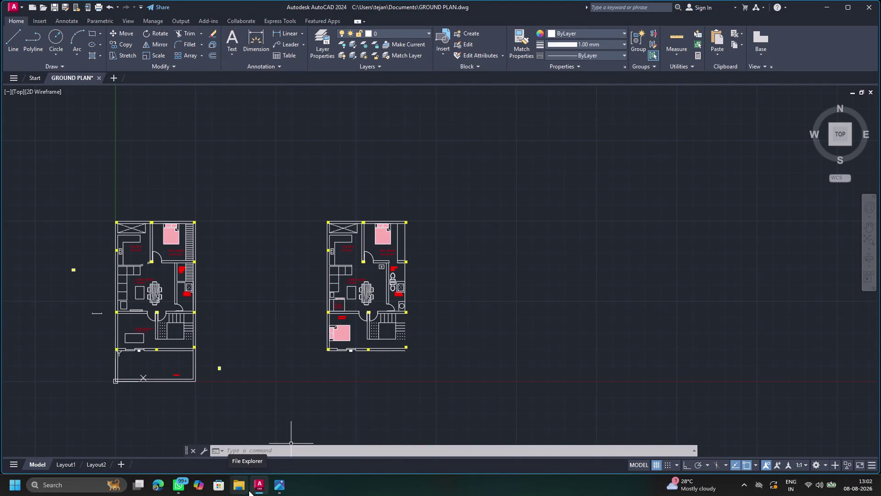
Draw a vertical line from the front column corner to the parking area's bottom edge, then select that edge.
scroll(up, 3)
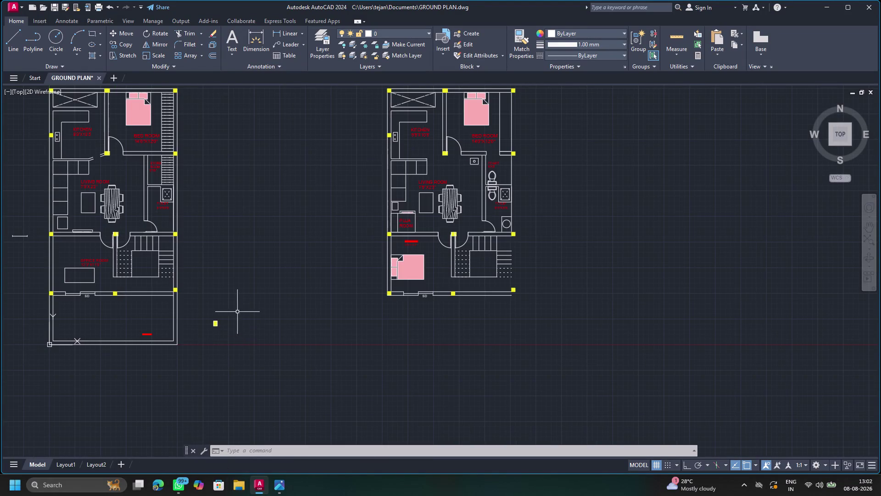
middle_drag(238, 311, 444, 274)
scroll(up, 3)
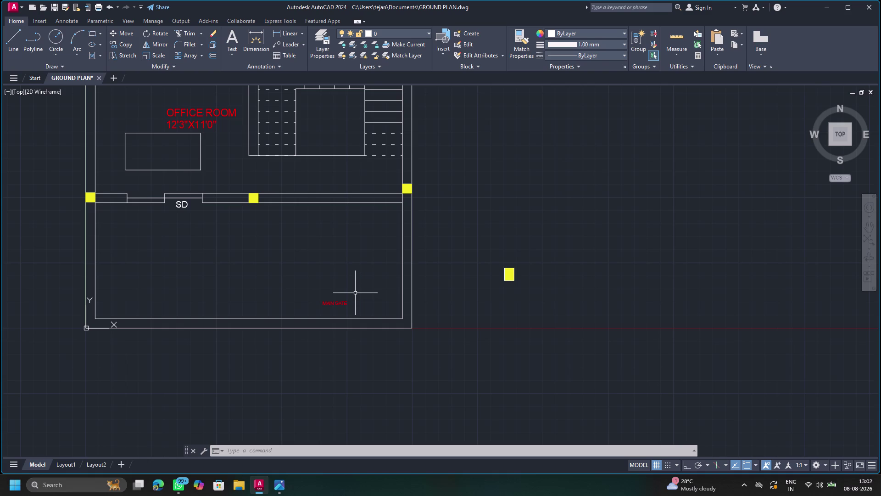
middle_drag(355, 292, 486, 240)
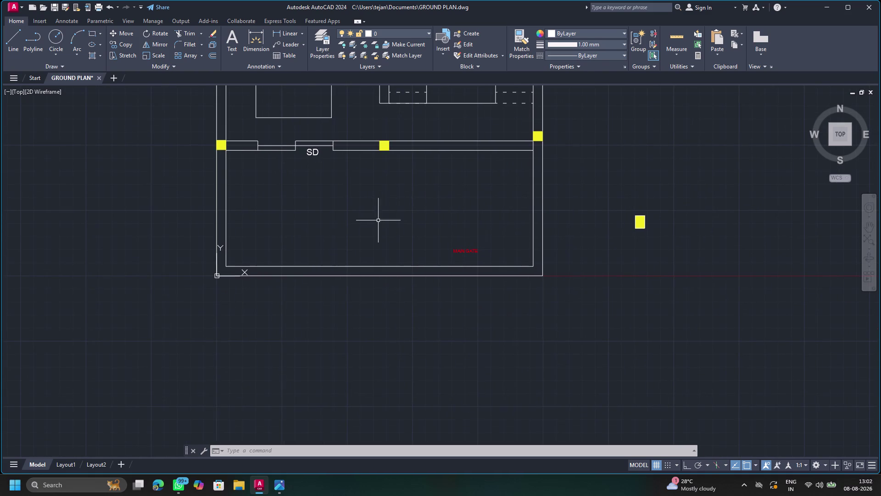
click(13, 34)
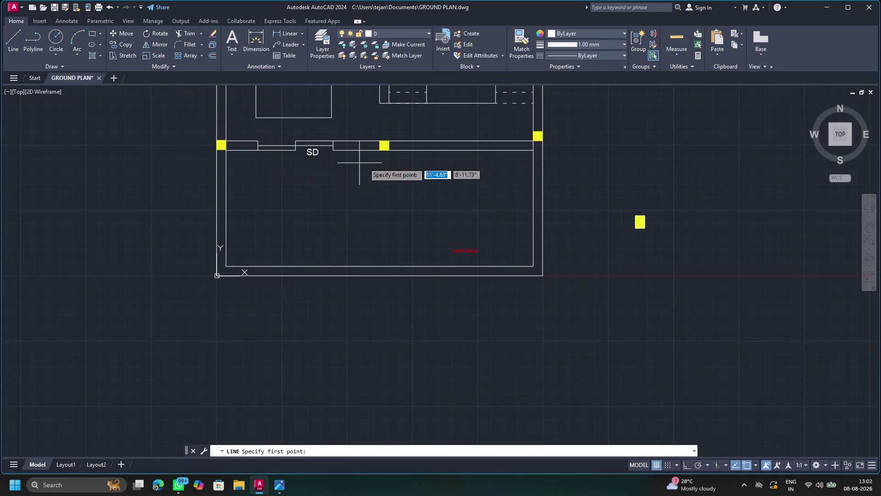
scroll(up, 3)
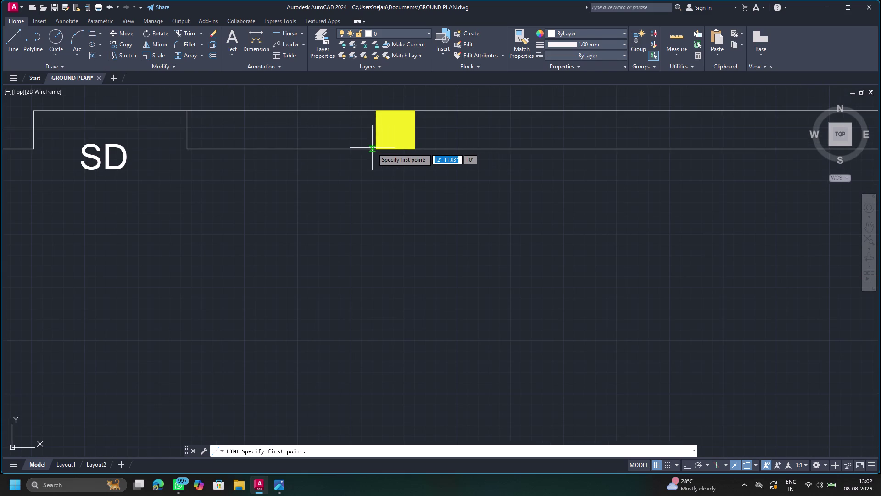
click(377, 148)
scroll(down, 3)
middle_drag(389, 262, 422, 156)
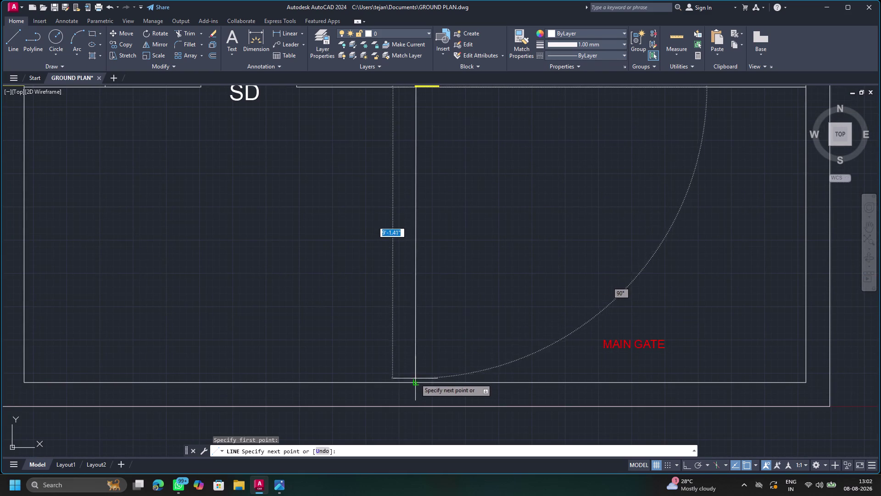
click(416, 381)
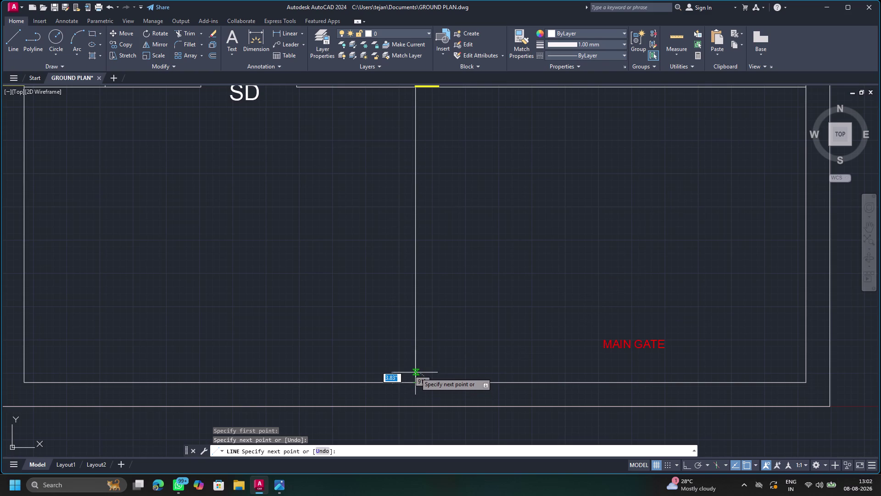
key(Escape)
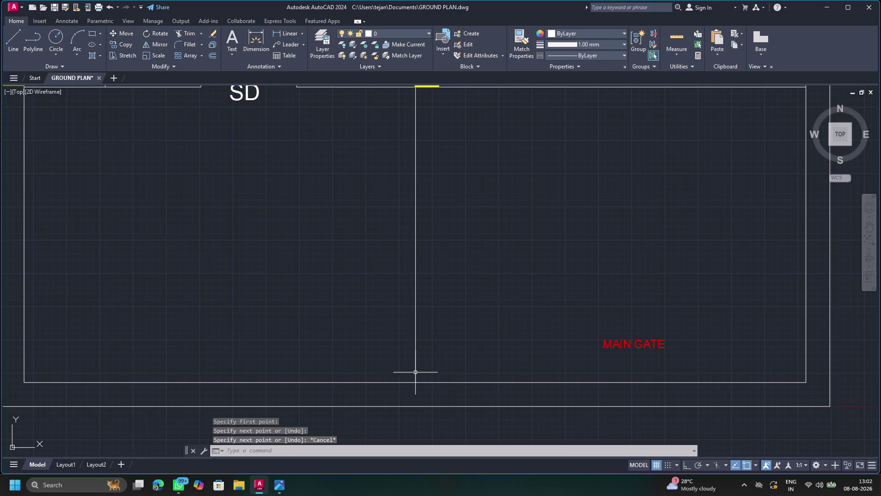
click(282, 383)
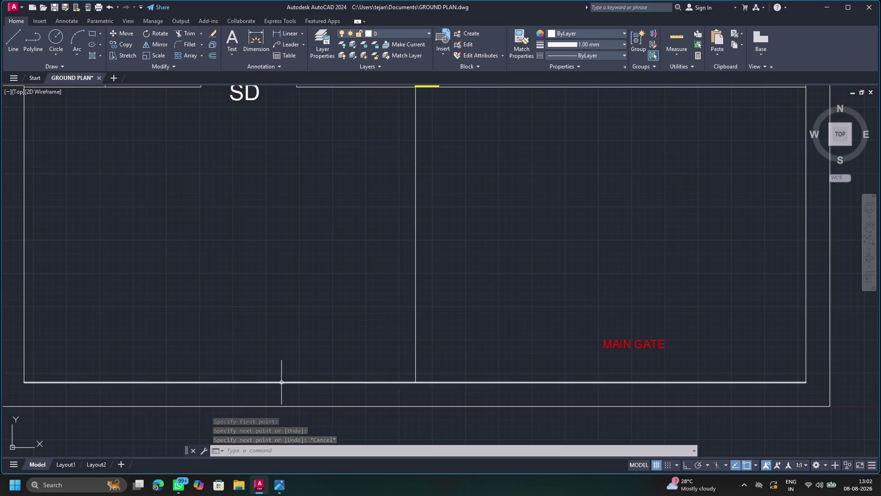
Offset the parking area's bottom edge upward by 3' and by 5' with OFFSET.
key(o)
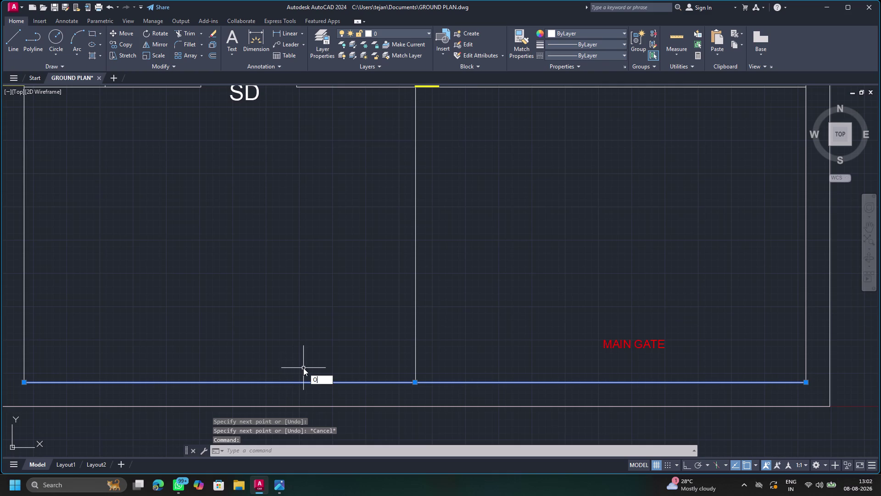
key(Return)
key(Return)
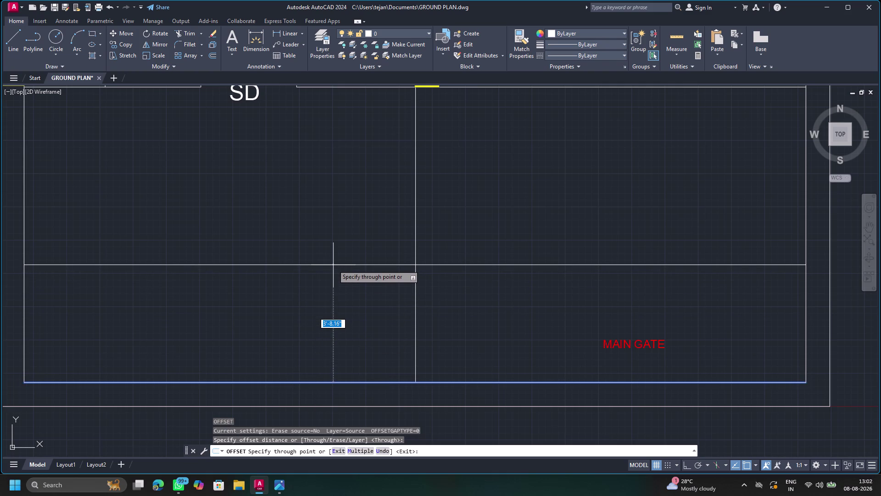
text(3')
key(Return)
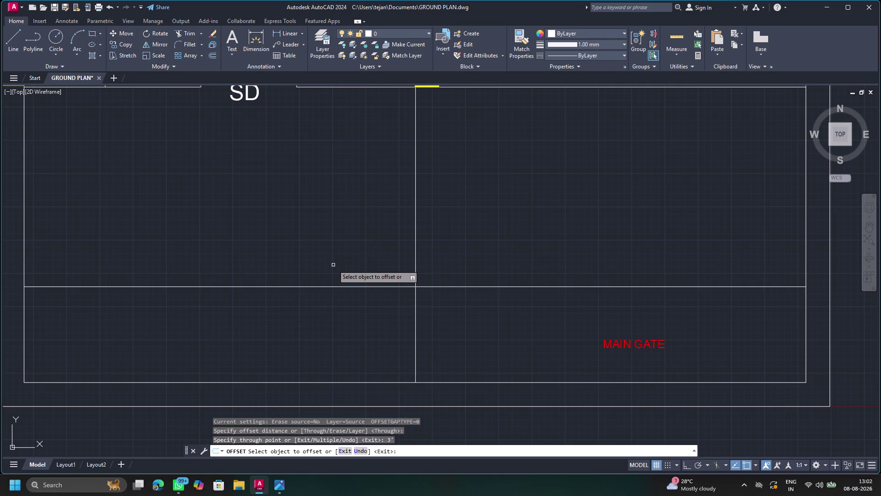
scroll(down, 3)
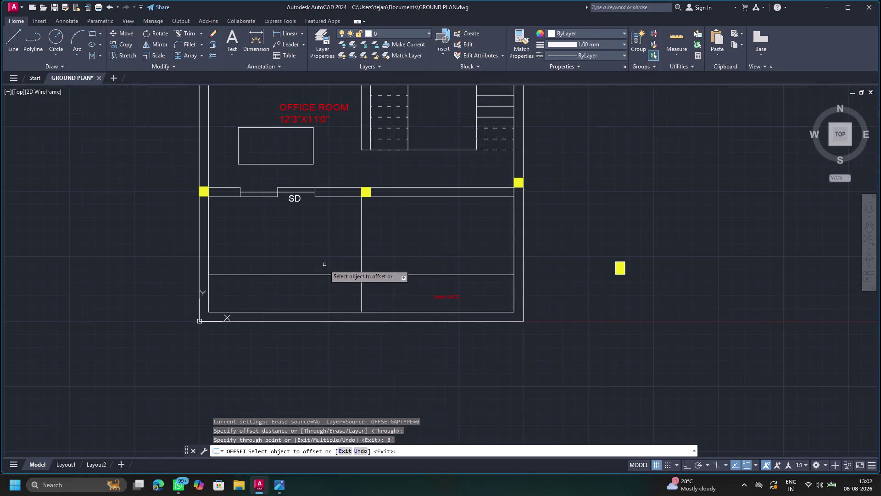
click(350, 312)
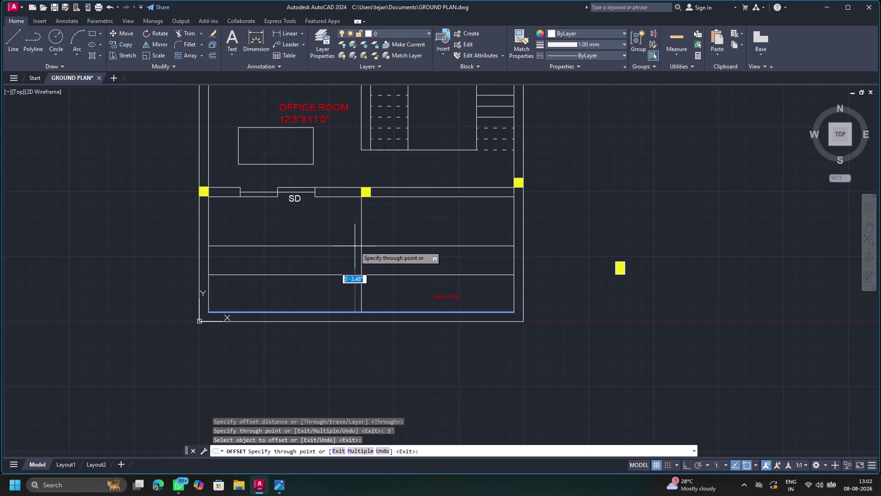
key(5)
key(apostrophe)
key(Return)
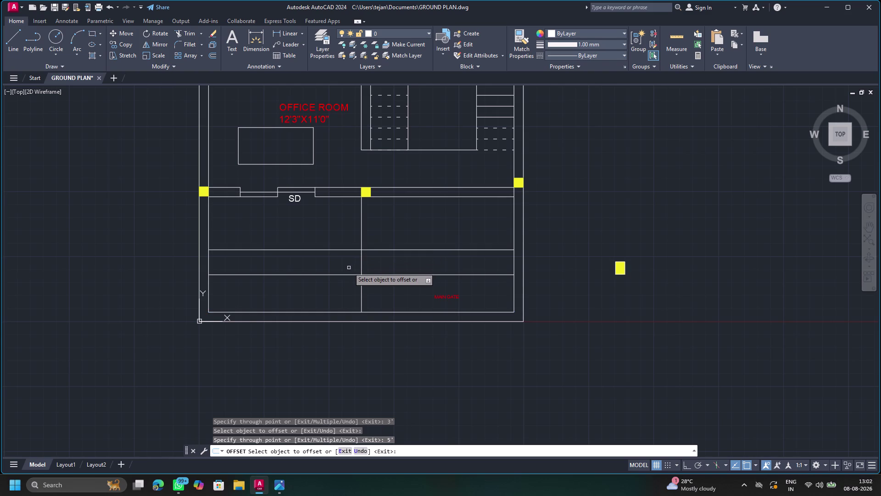
key(Escape)
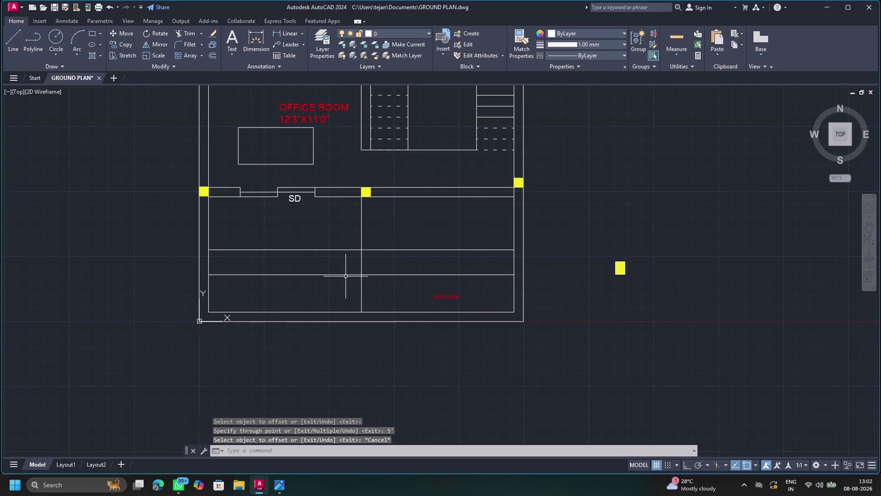
click(346, 273)
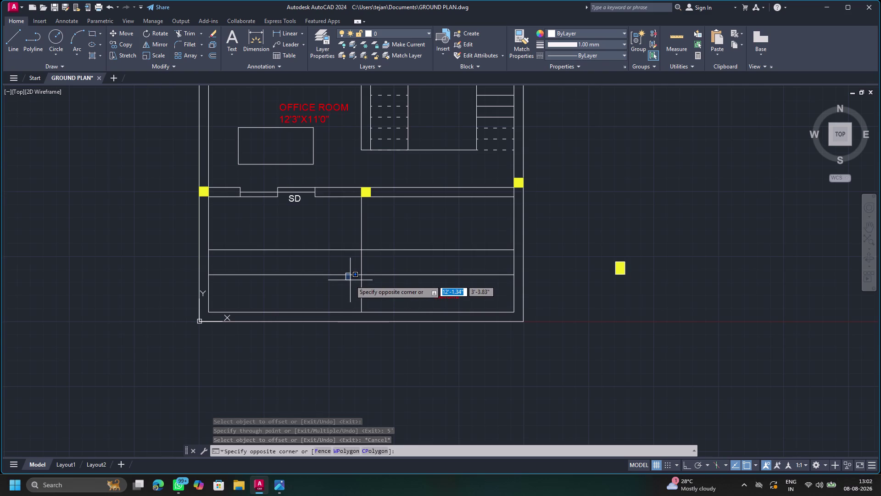
Delete the 3' offset line and select the vertical dividing line.
click(351, 274)
click(352, 274)
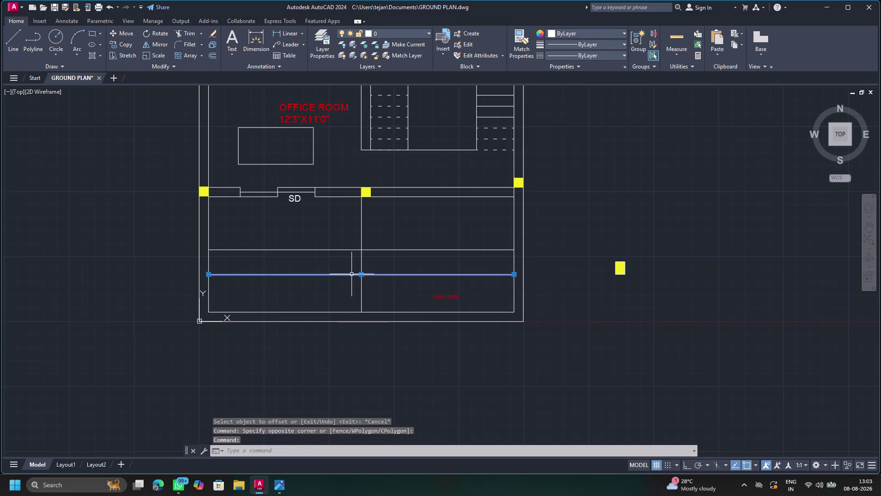
key(Delete)
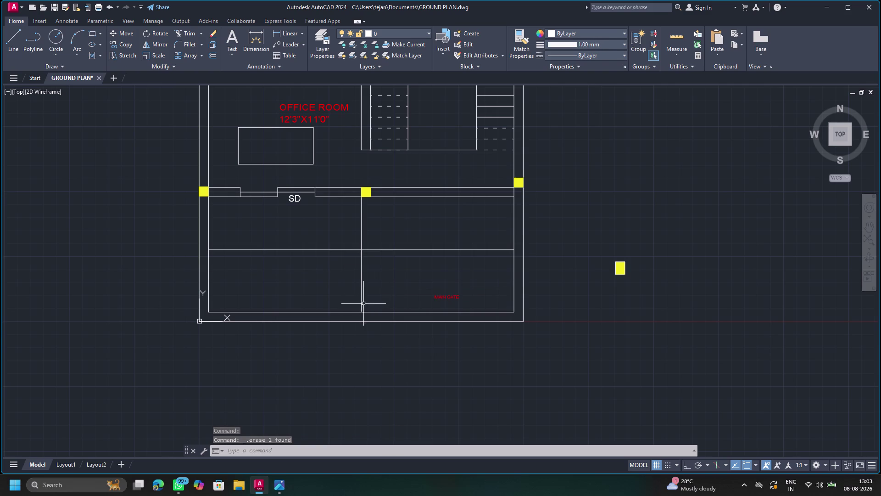
click(361, 229)
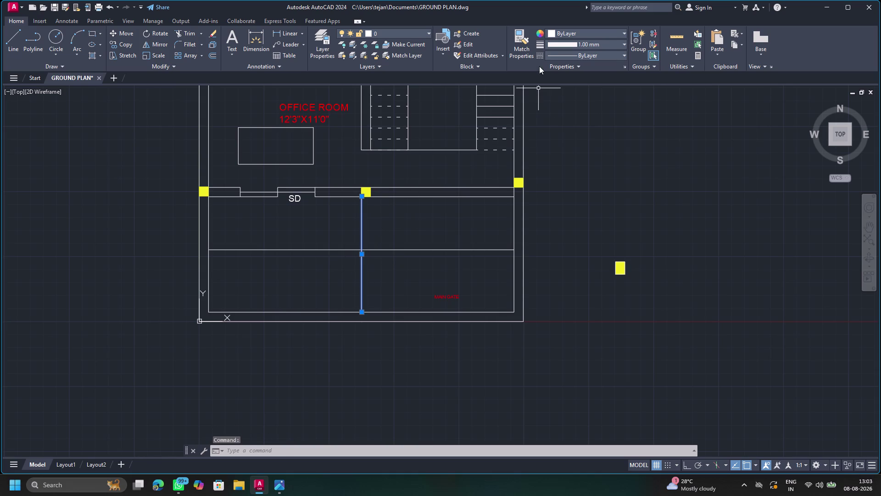
click(545, 52)
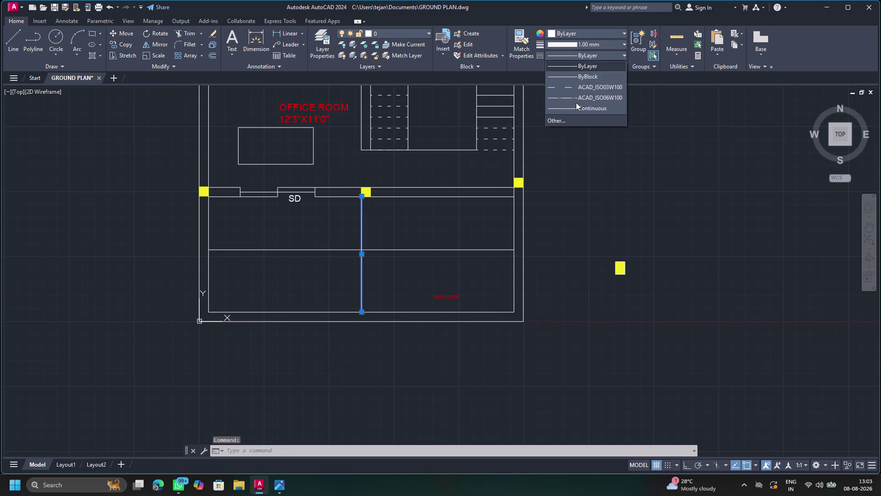
Give the vertical divider the ACAD_ISO03W100 linetype and match it onto the 5' horizontal line.
click(575, 87)
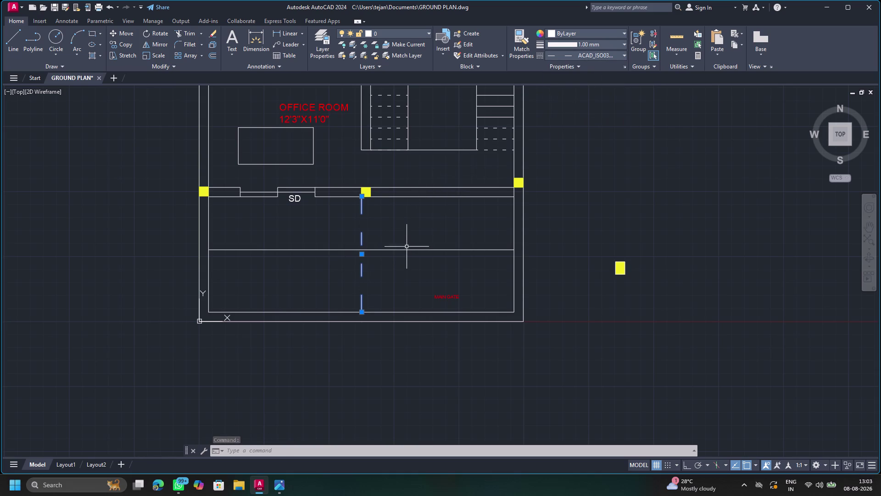
click(523, 40)
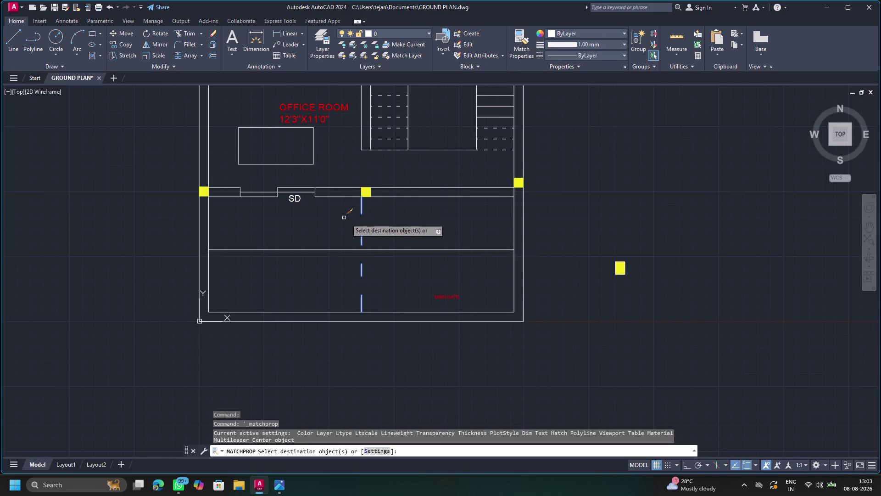
click(361, 234)
click(376, 249)
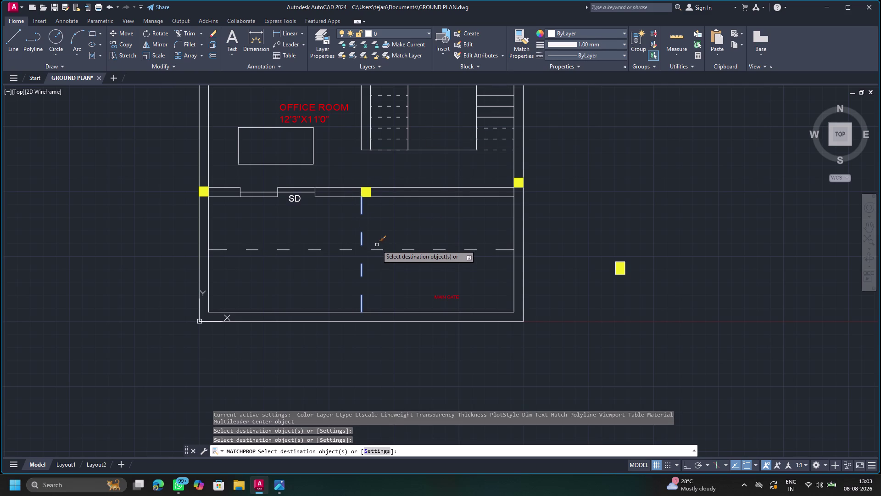
key(Escape)
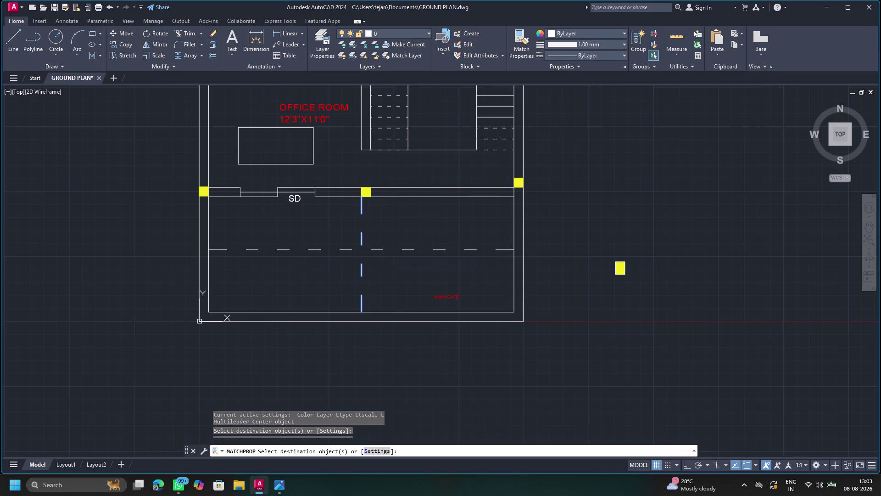
click(93, 54)
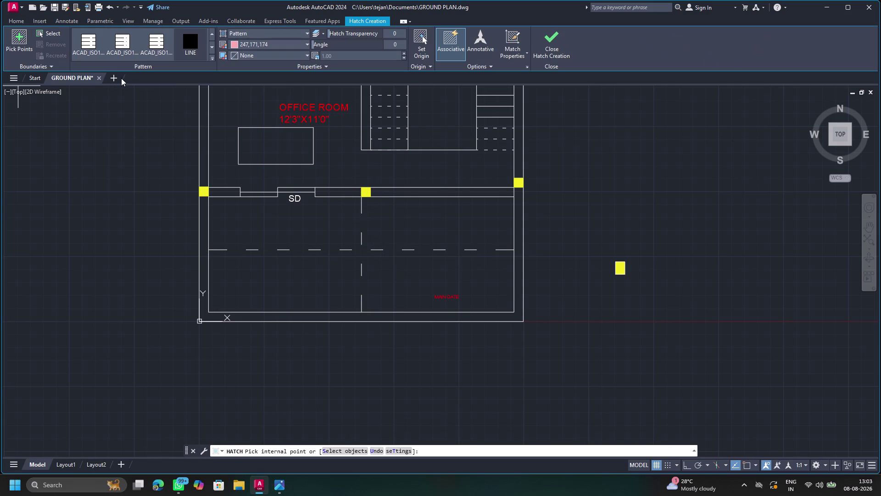
Hatch the lower-left parking bay, trying the TRIANG pattern.
click(214, 45)
click(213, 45)
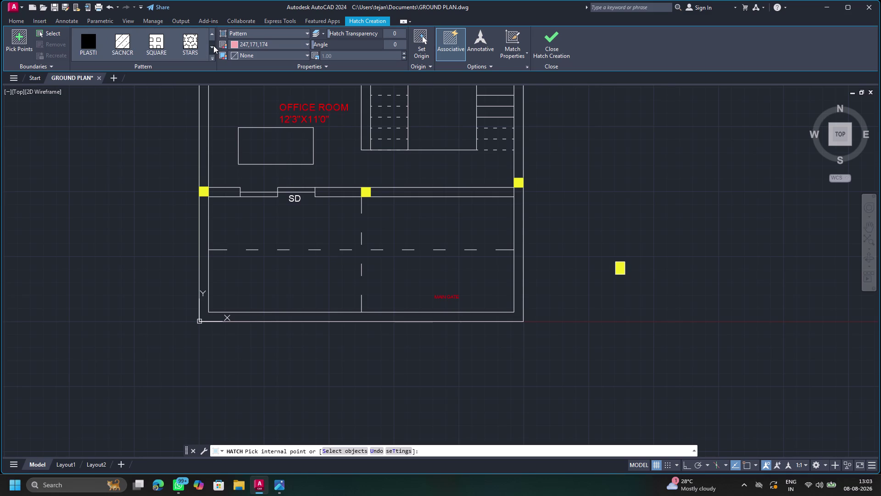
click(213, 46)
click(196, 40)
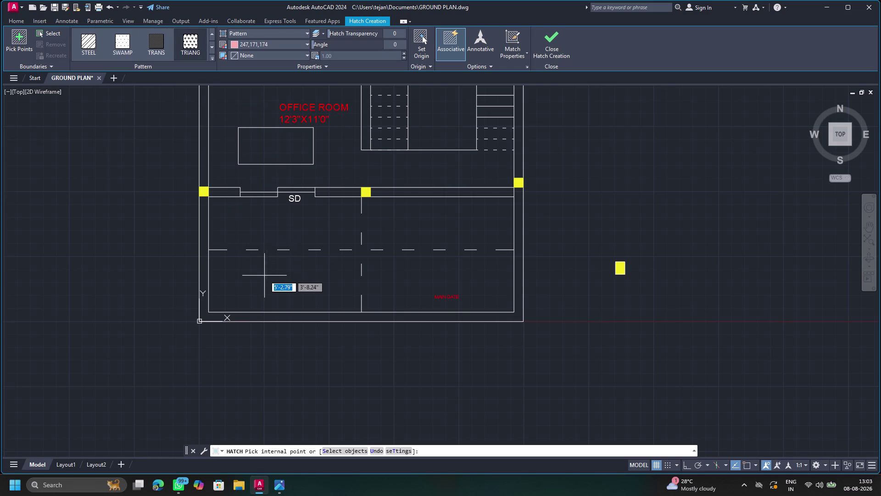
click(271, 281)
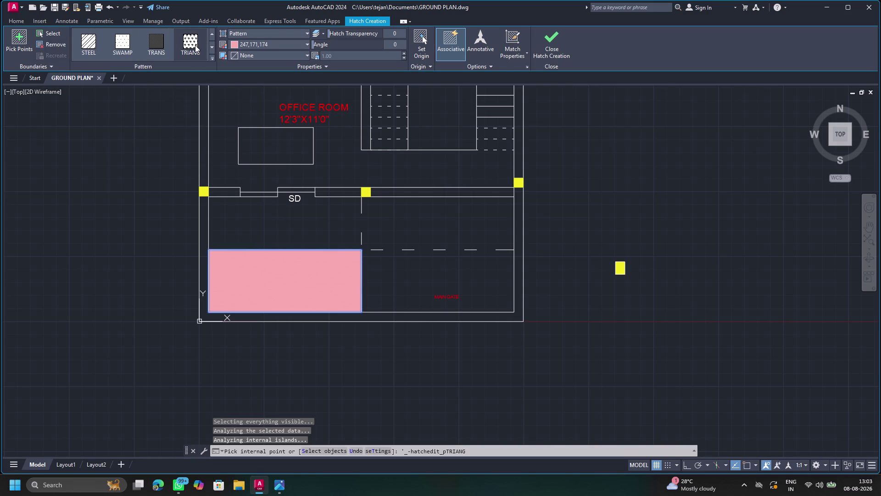
click(194, 43)
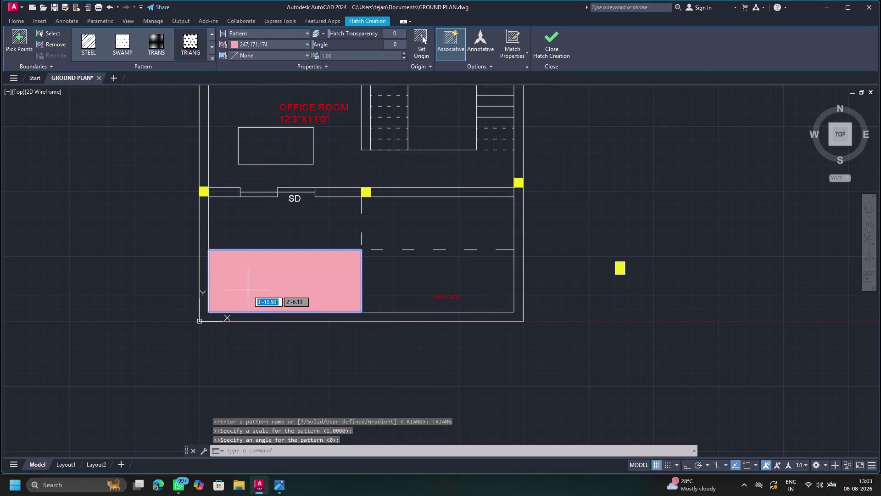
key(Escape)
key(Escape)
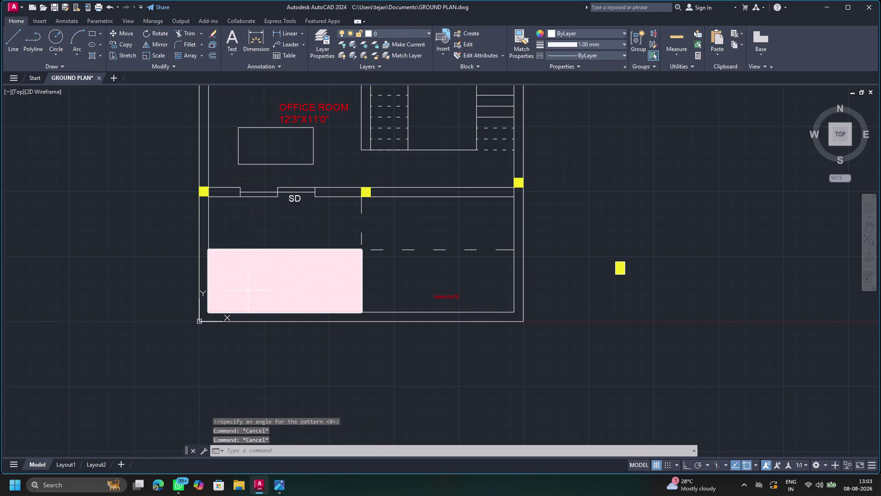
Change the bay hatch to TRANS in white, then to the USER line pattern.
click(261, 266)
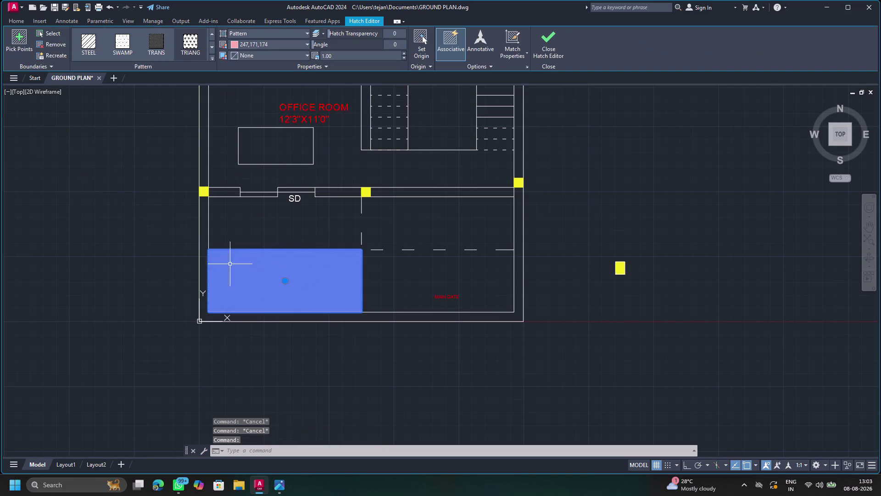
click(152, 34)
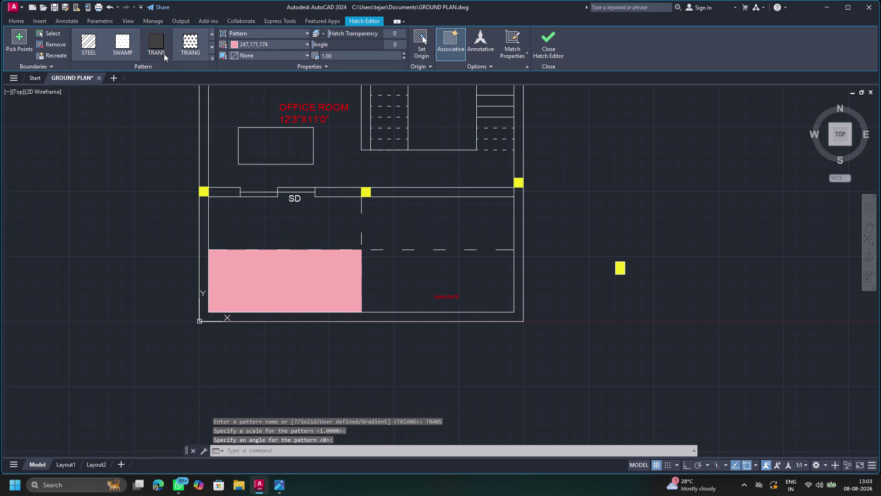
click(298, 44)
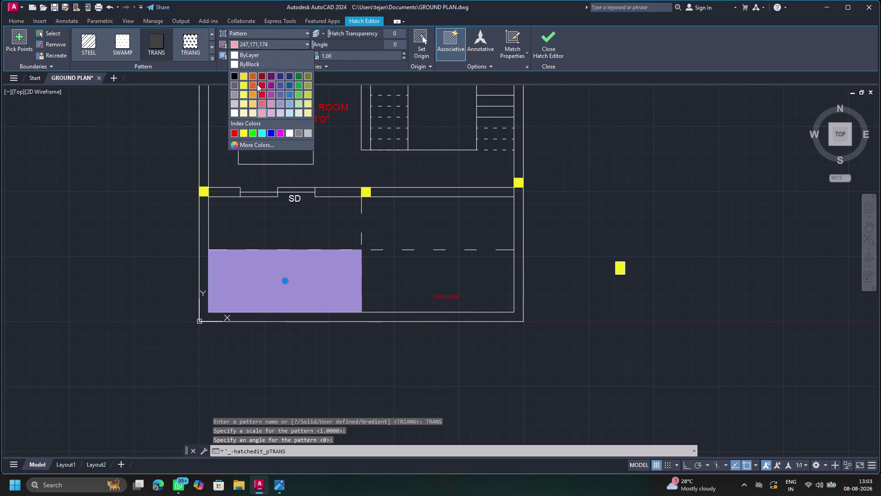
click(232, 110)
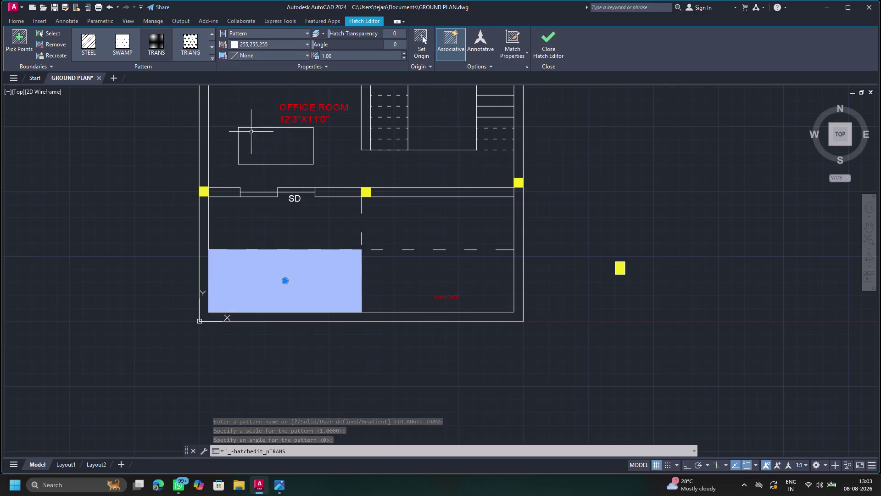
click(286, 282)
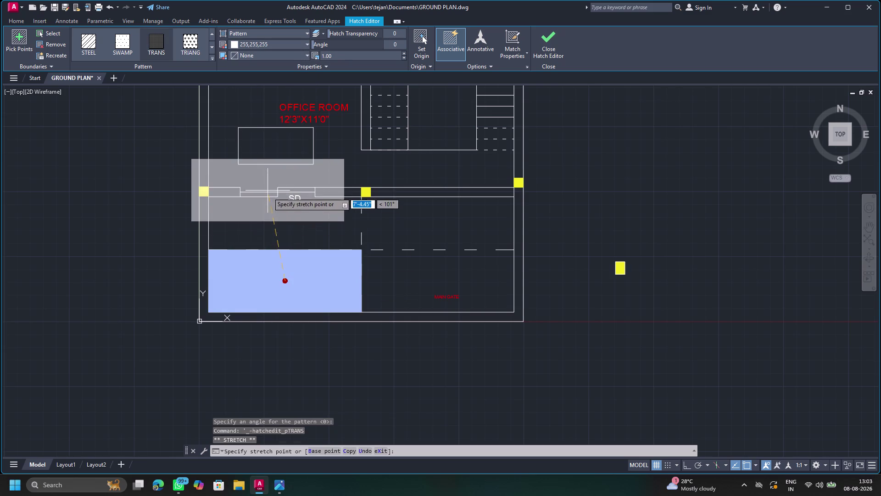
key(Escape)
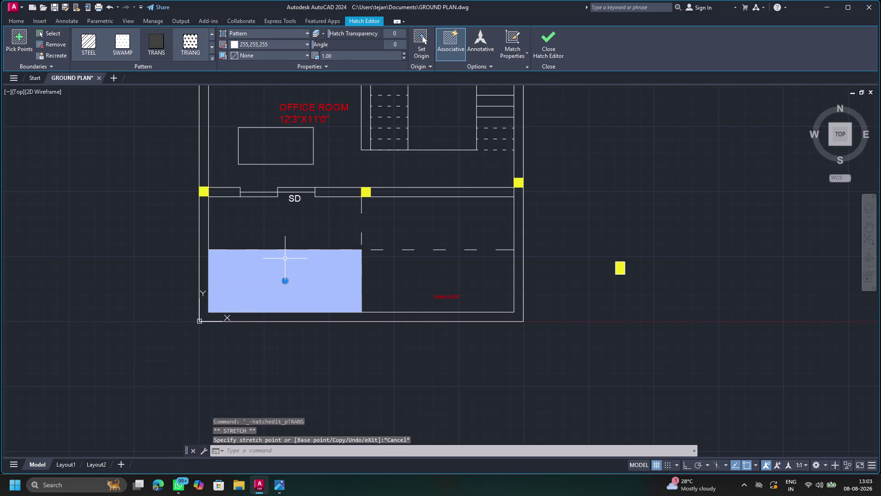
click(214, 47)
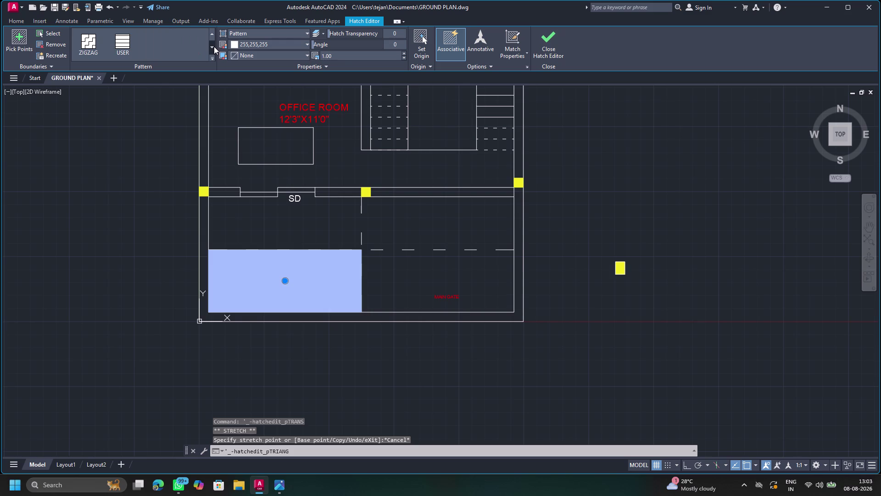
click(122, 46)
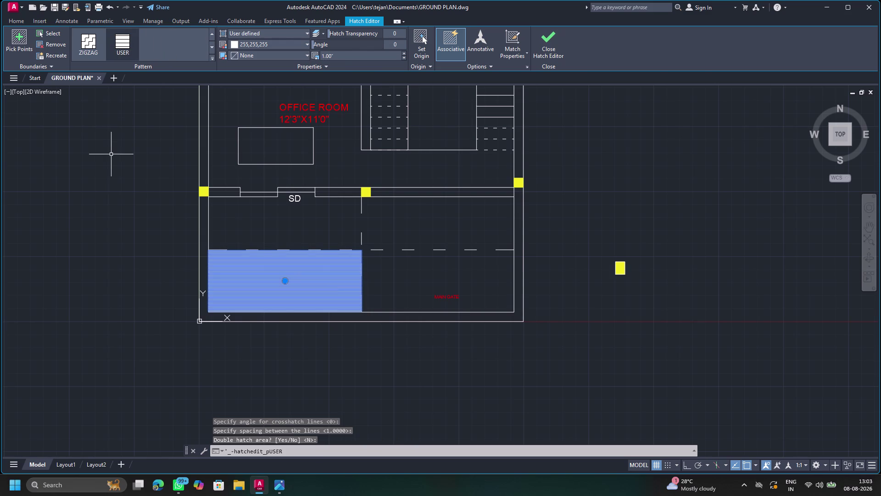
Recolour the parking bay hatch red.
key(Escape)
key(Escape)
key(Escape)
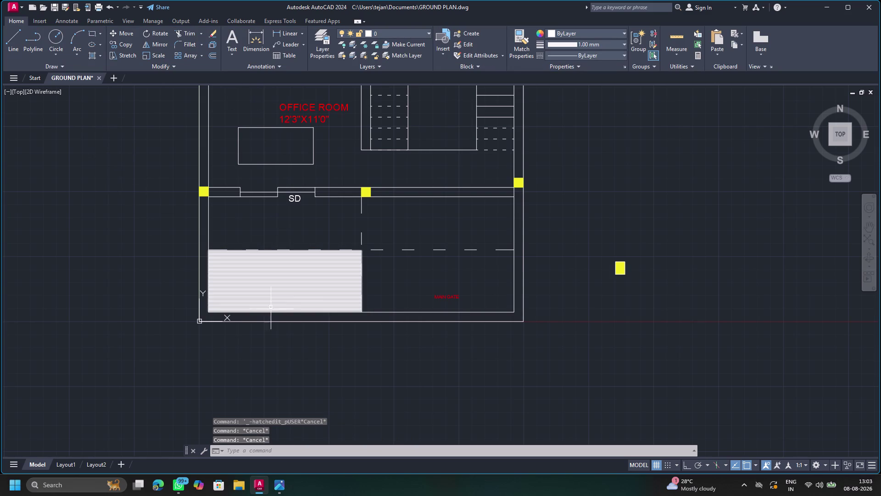
click(264, 292)
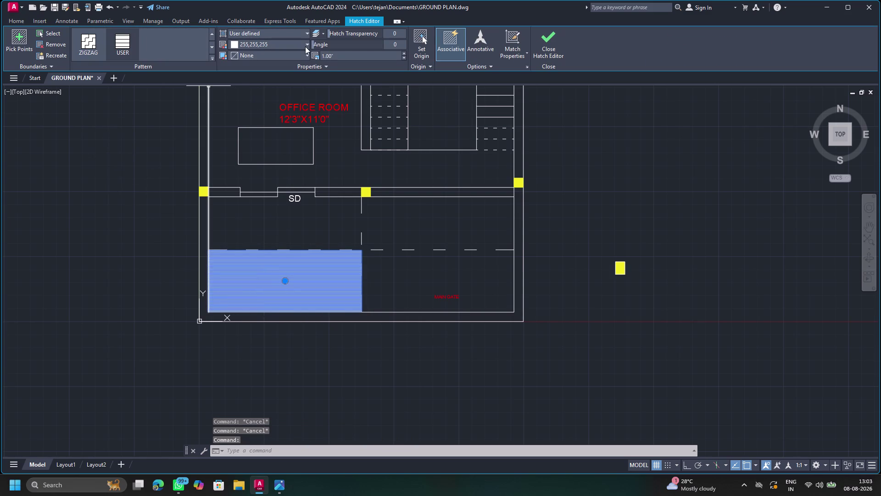
click(305, 46)
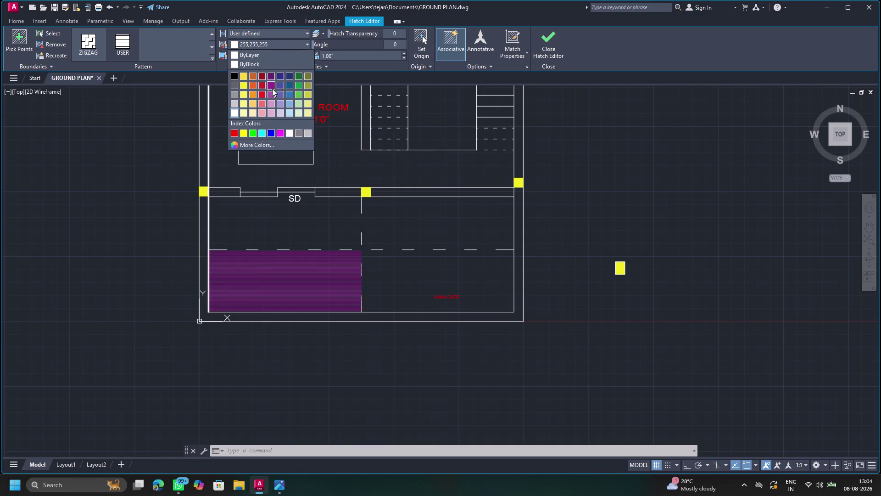
click(260, 84)
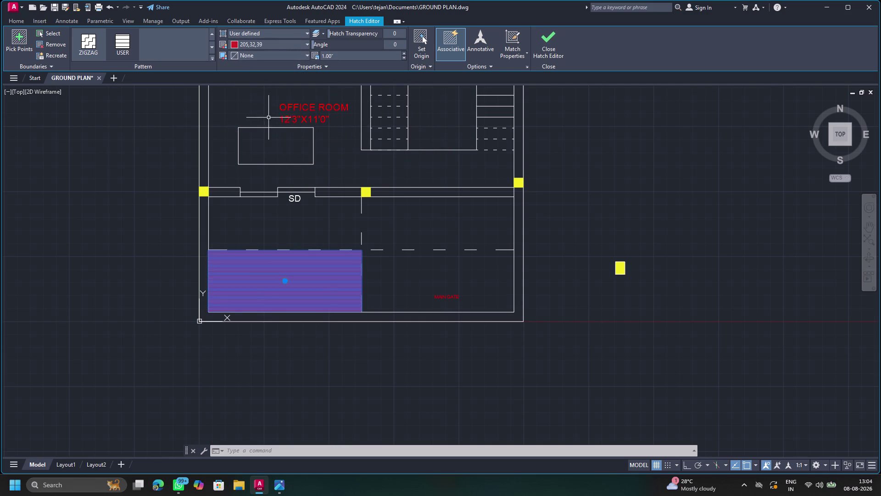
key(Escape)
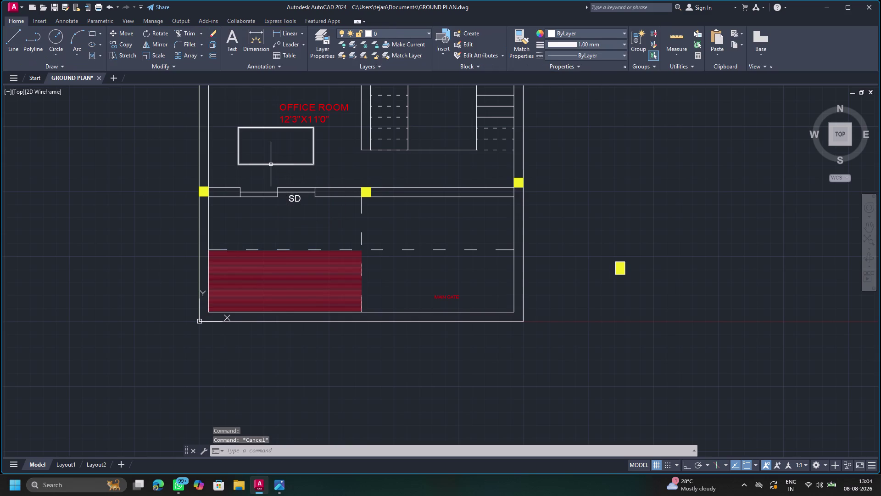
Change the bay hatch colour again, to a muted bluish-grey.
click(267, 299)
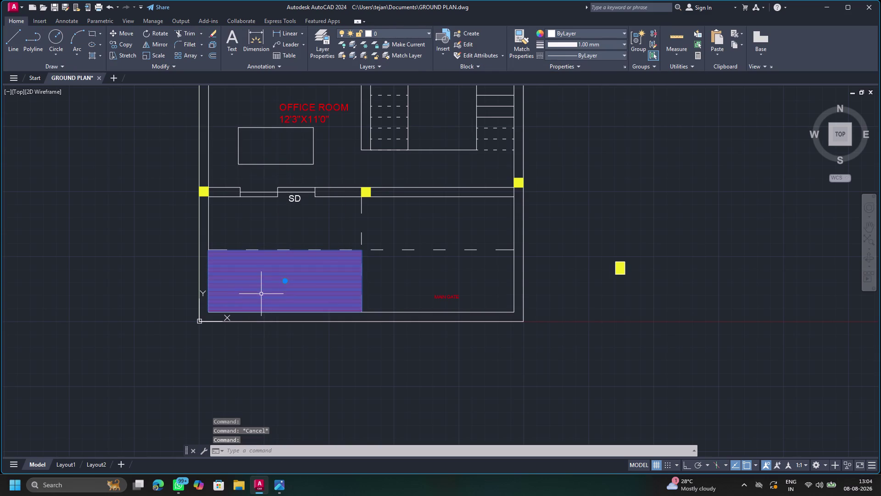
click(261, 40)
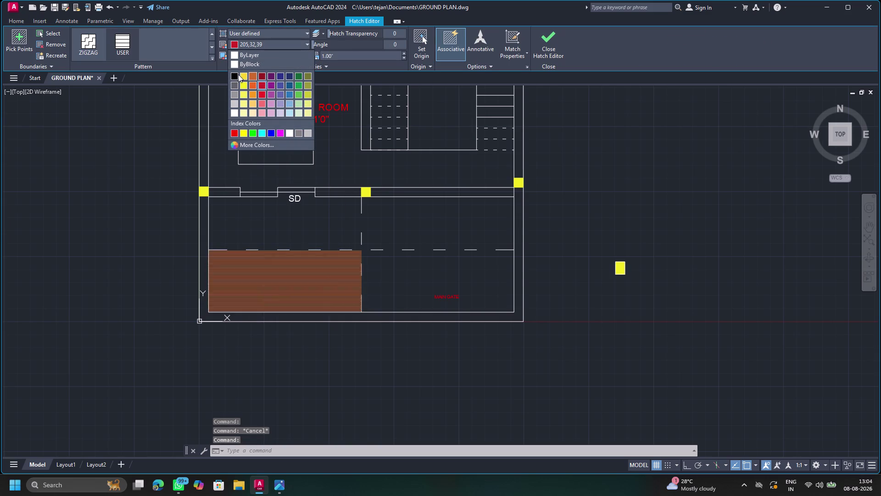
click(279, 103)
key(Escape)
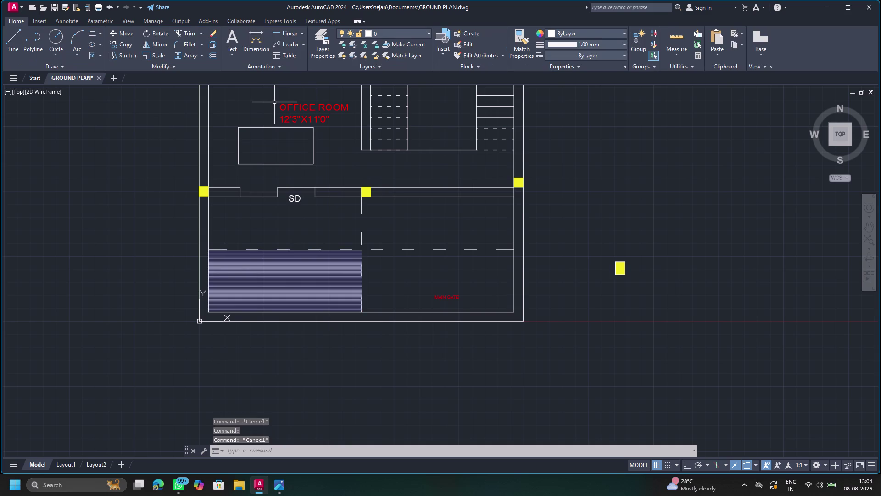
Zoom out to show both floor plans and save the drawing.
scroll(down, 3)
scroll(down, 3)
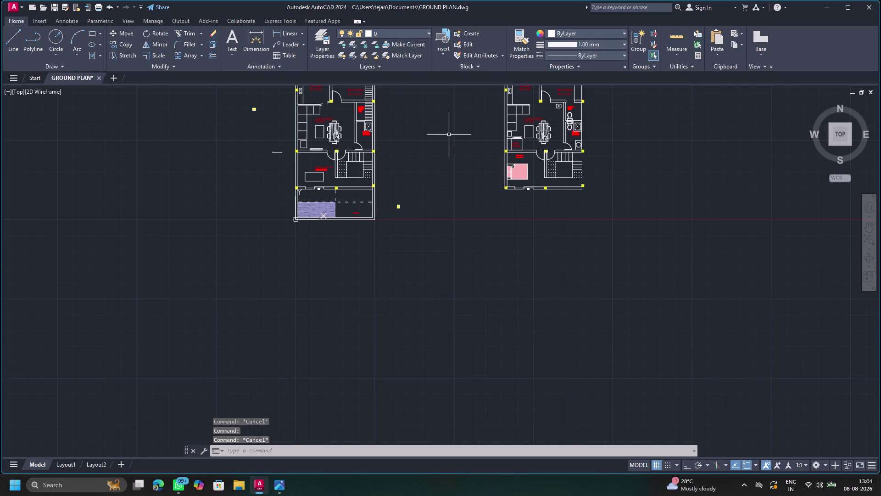
middle_drag(447, 134, 431, 252)
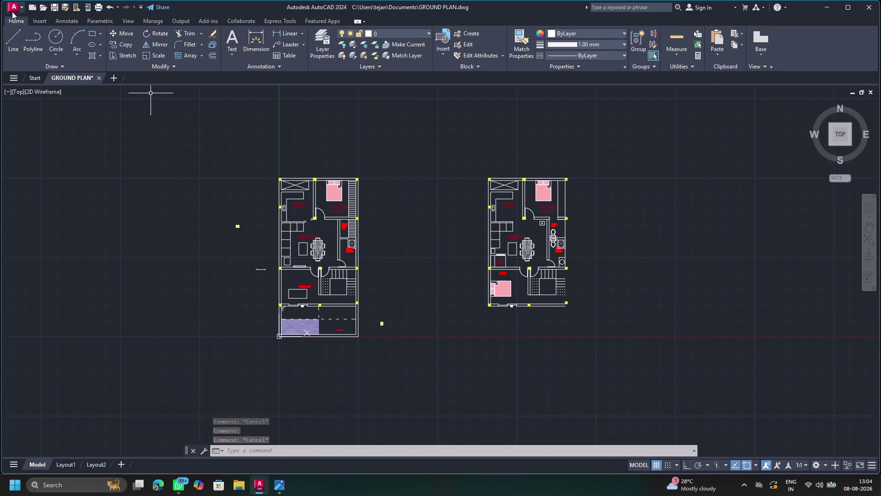
click(12, 11)
click(45, 105)
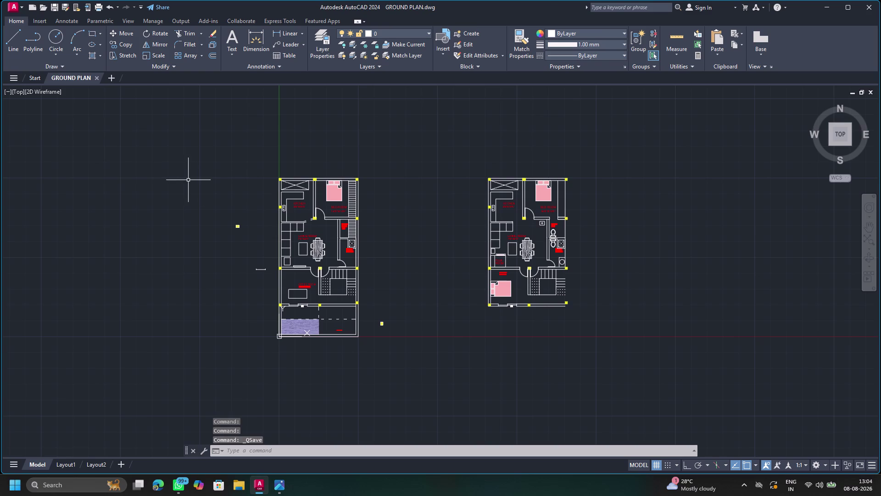
Save As a drawing over GROUND PLAN.dwg in Documents, confirming the replacement.
click(17, 5)
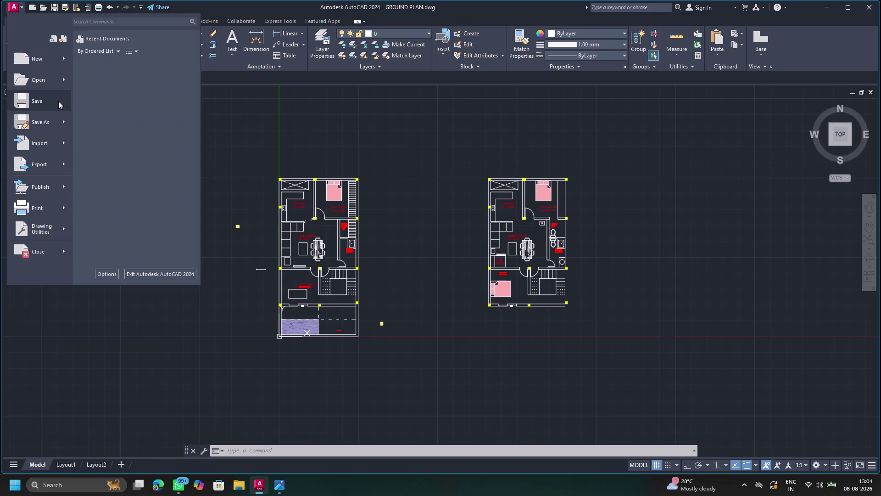
click(59, 101)
click(23, 6)
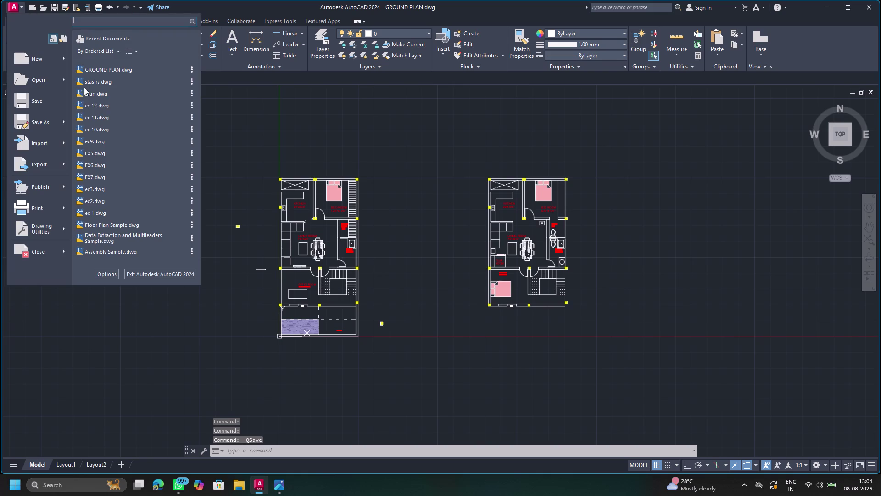
click(62, 121)
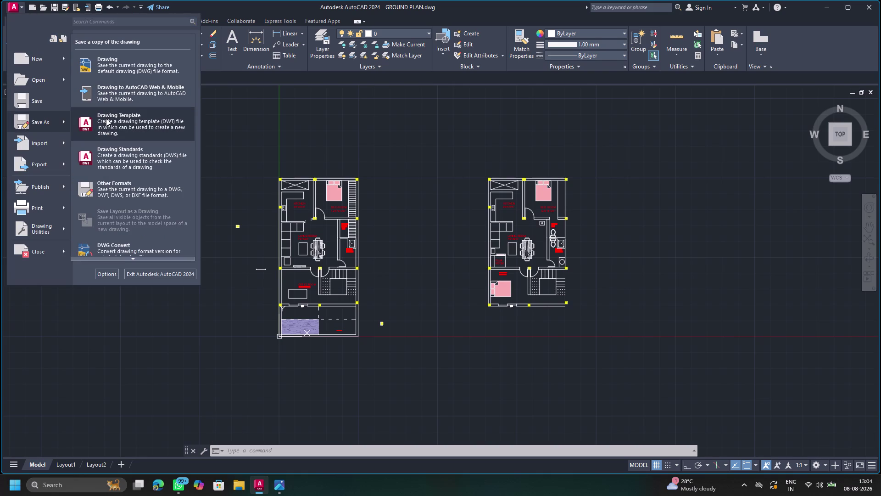